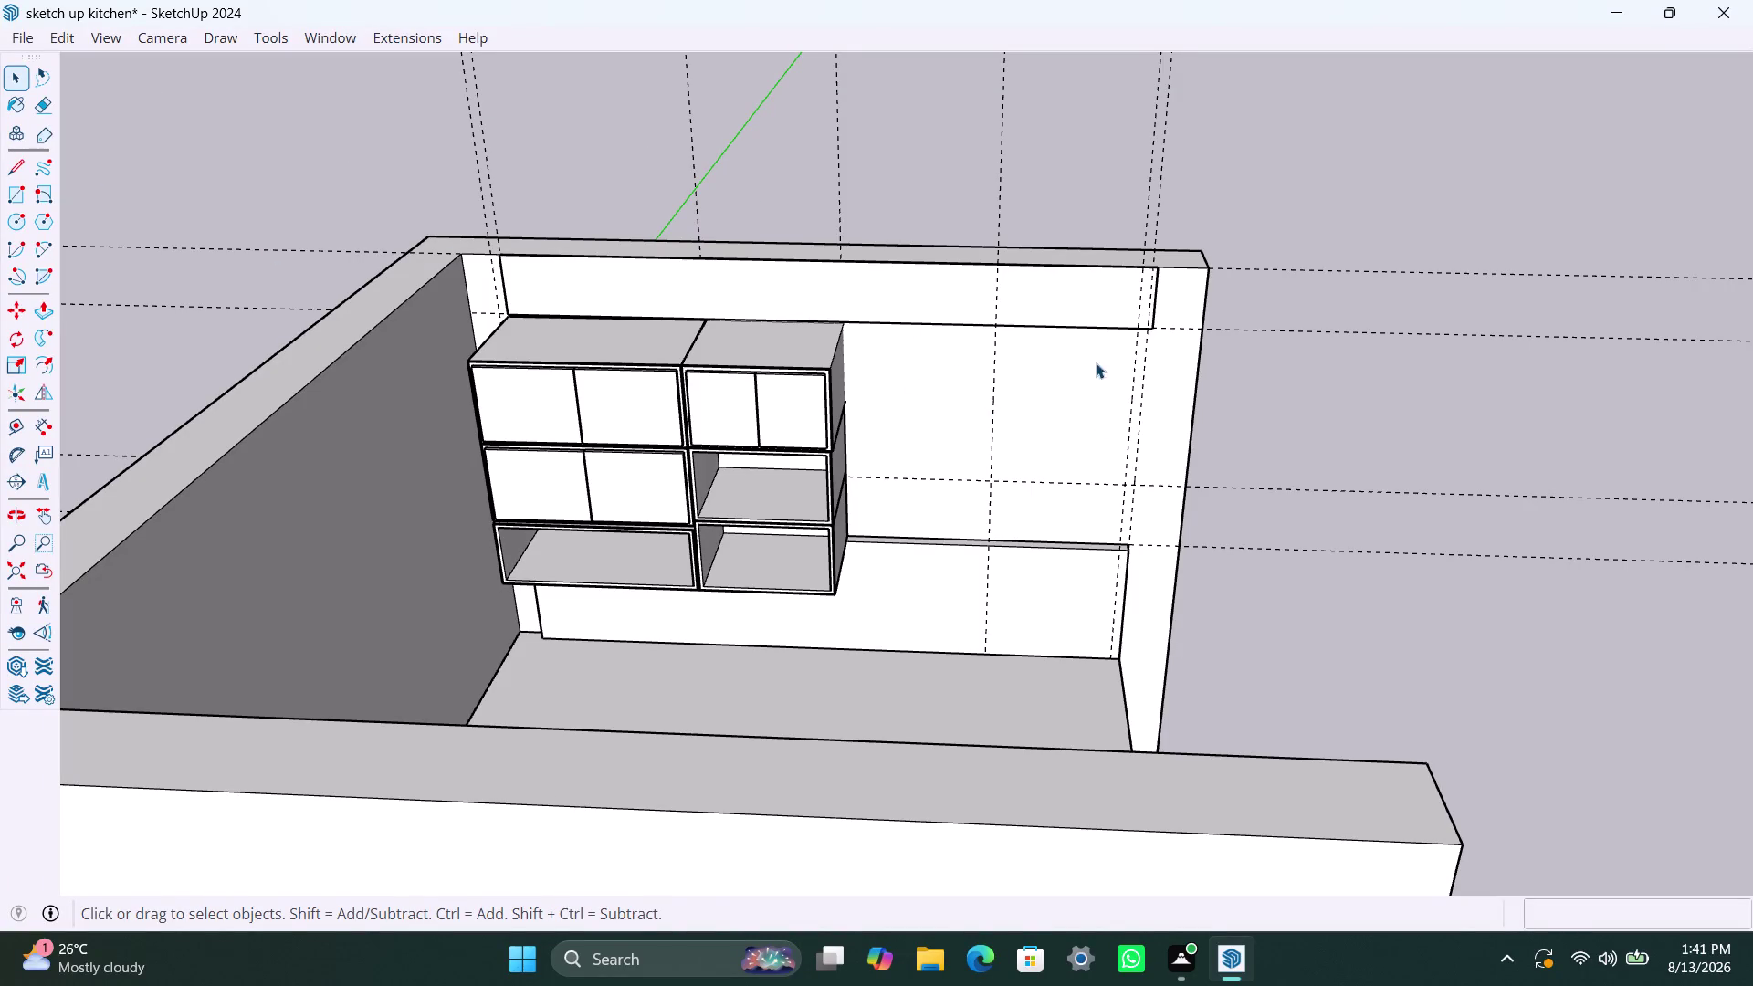
middle_drag(1001, 461, 1119, 479)
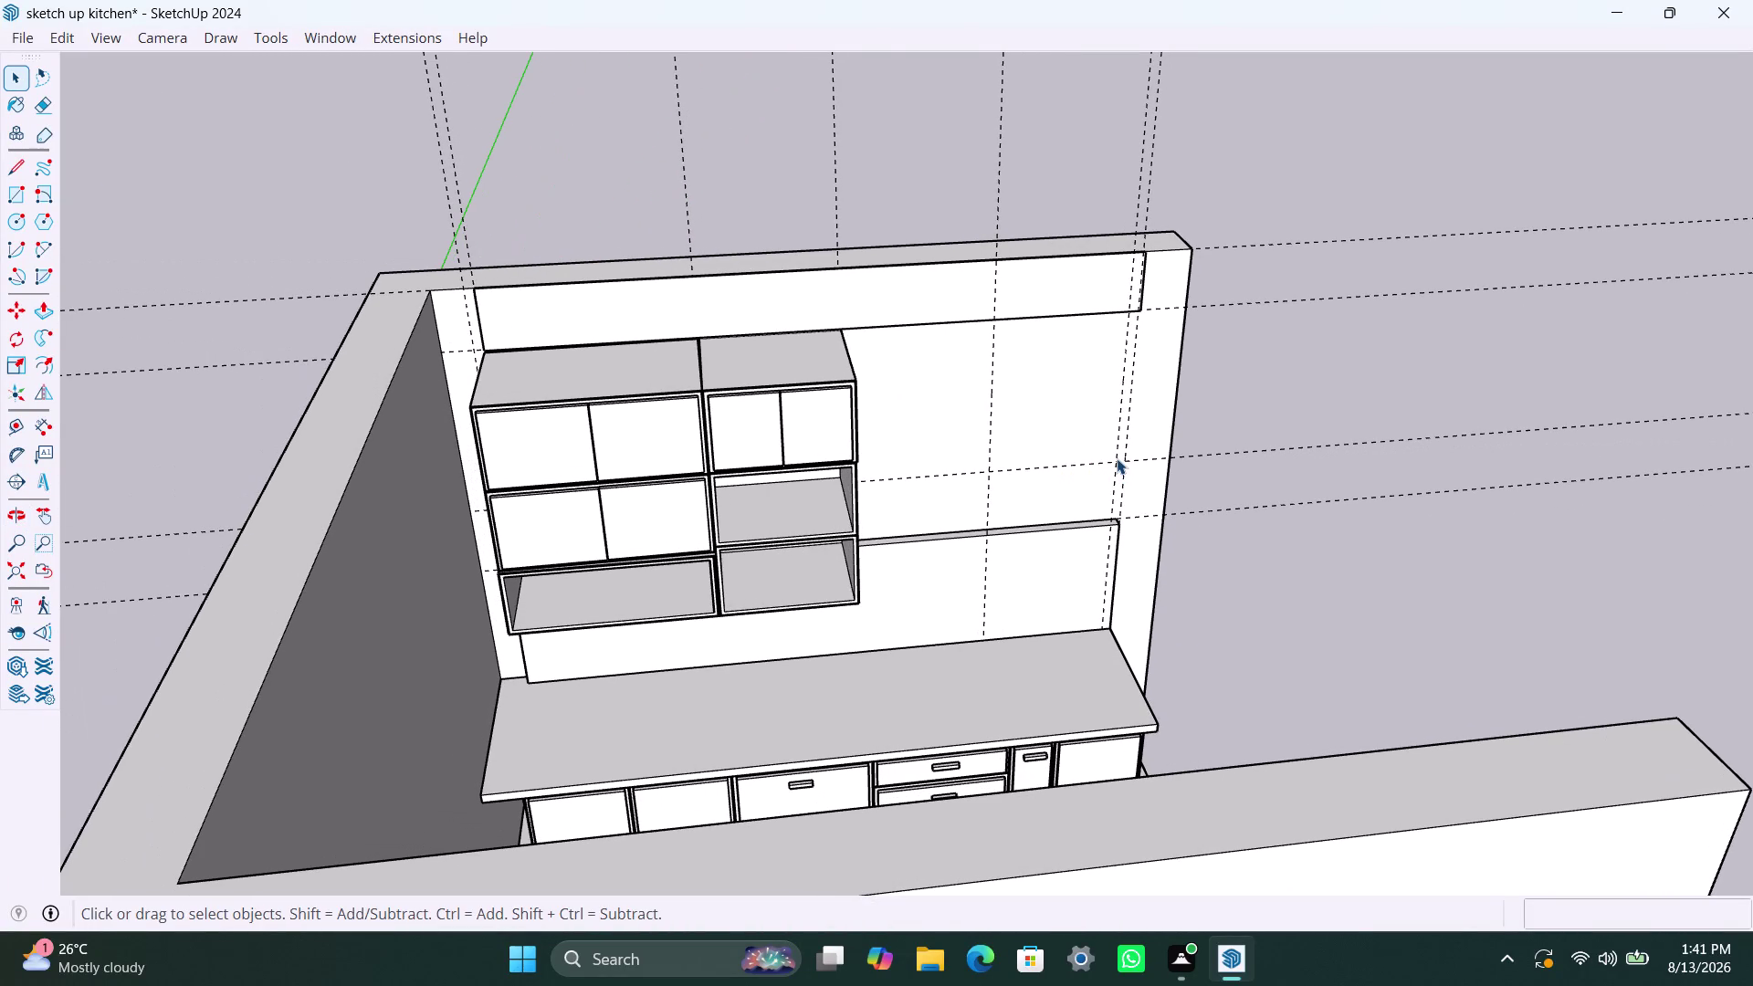
middle_drag(1030, 393, 932, 413)
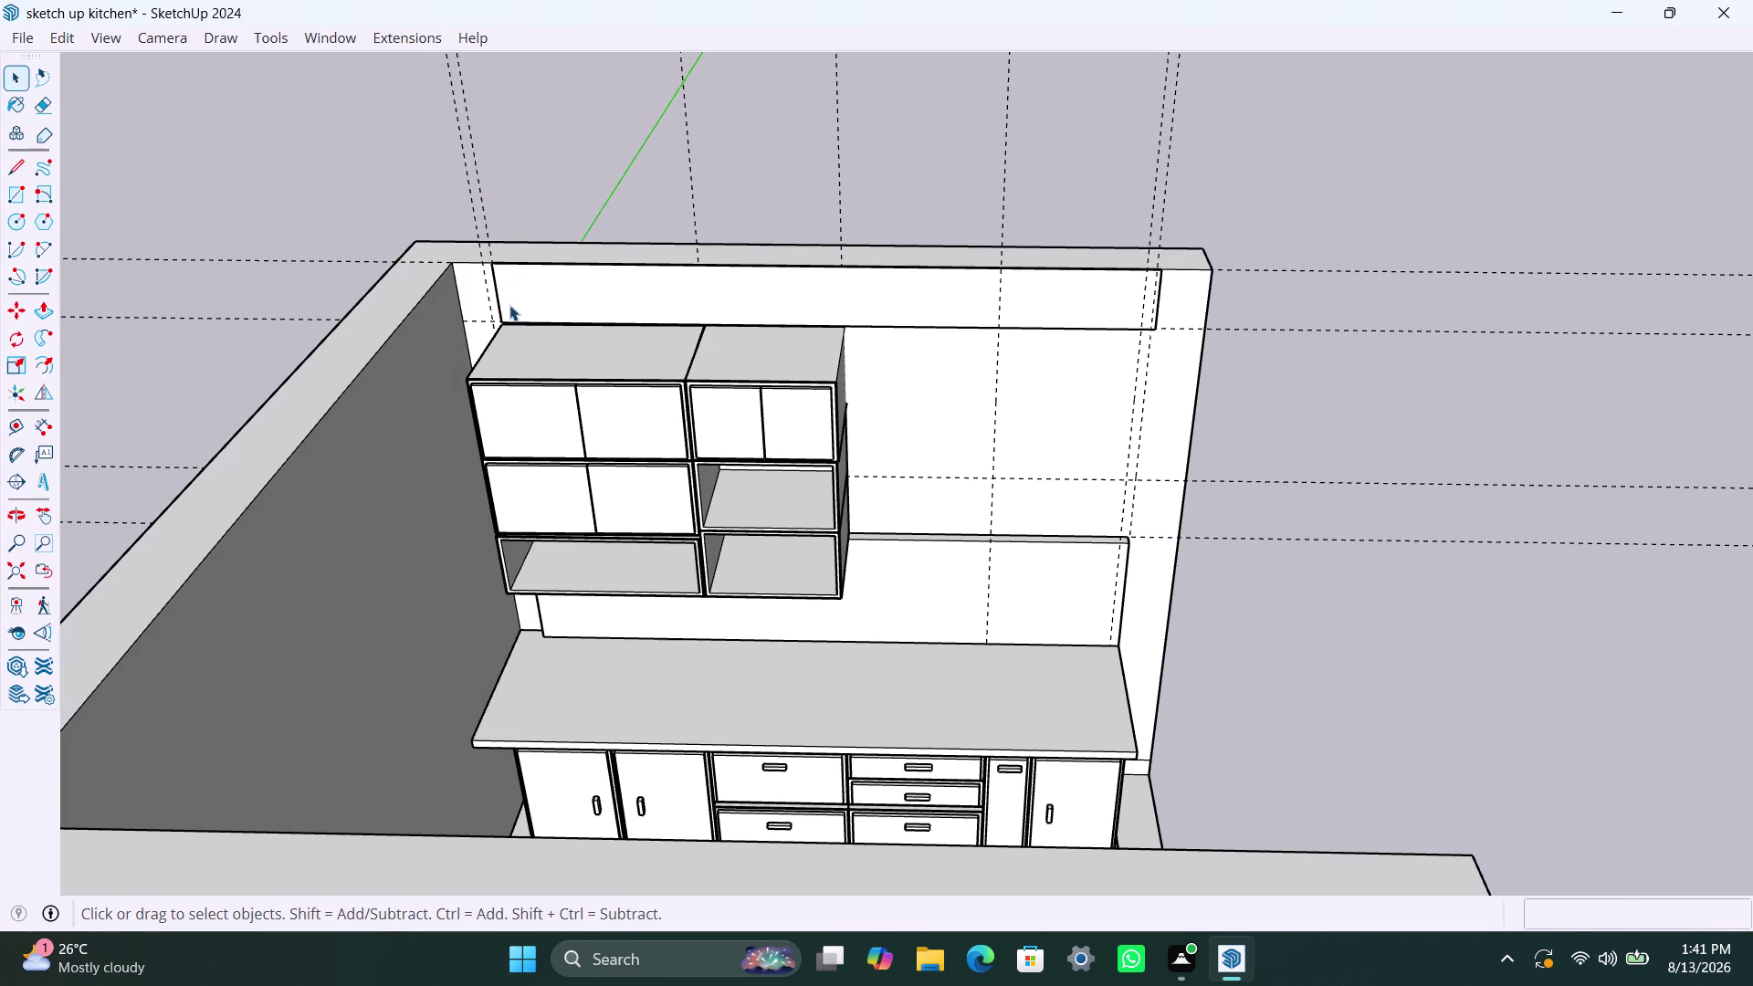